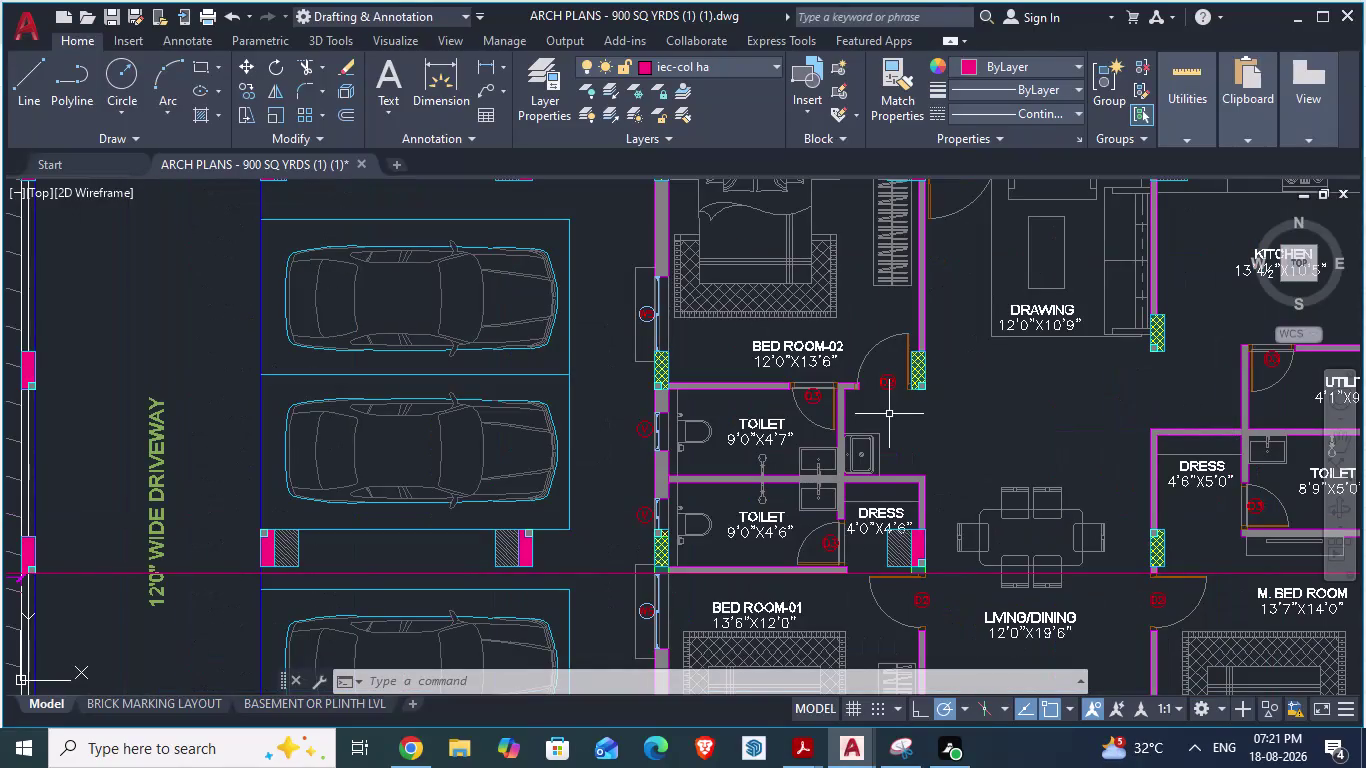
Use an aligned dimension (DA) at the upper toilet's wall corner to confirm 1'-3", then switch to GF_AUTOCAD.
scroll(up, 3)
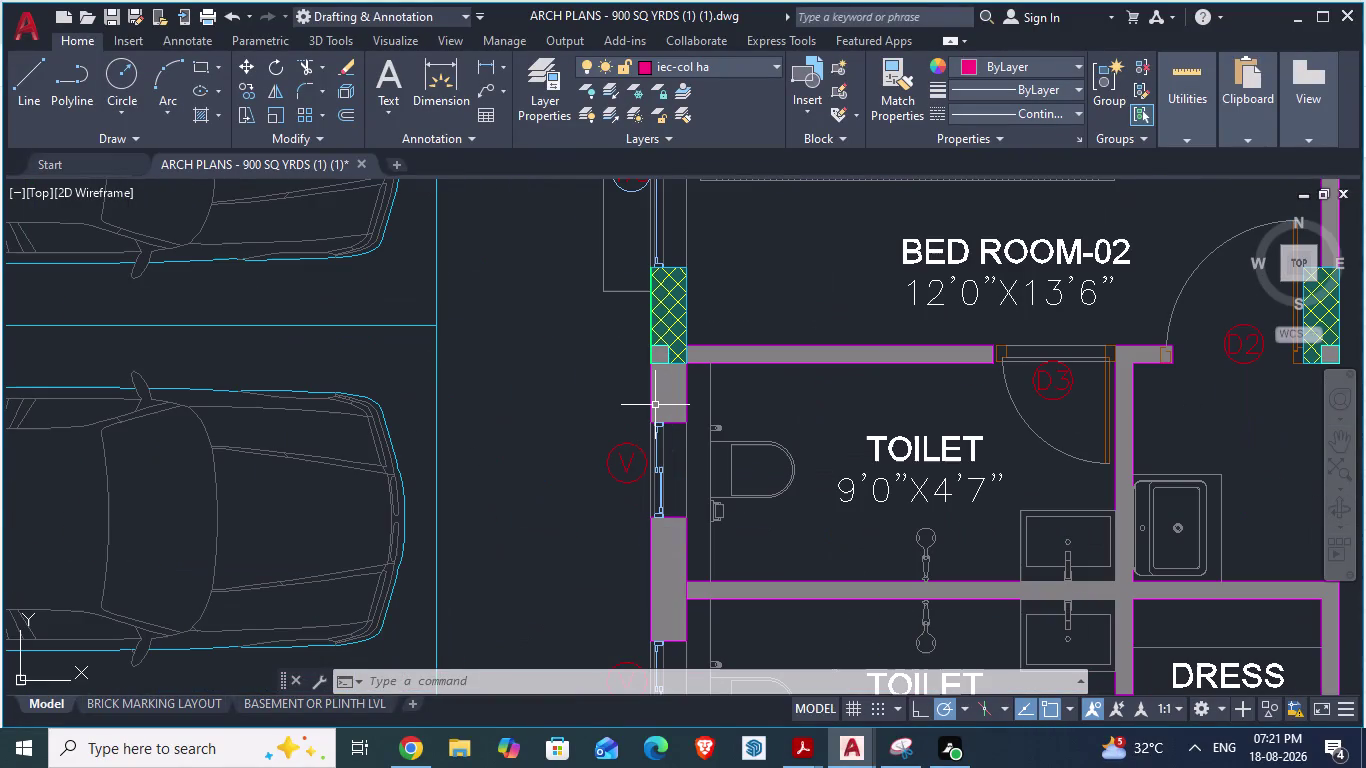
scroll(down, 3)
scroll(down, 3)
scroll(down, 3)
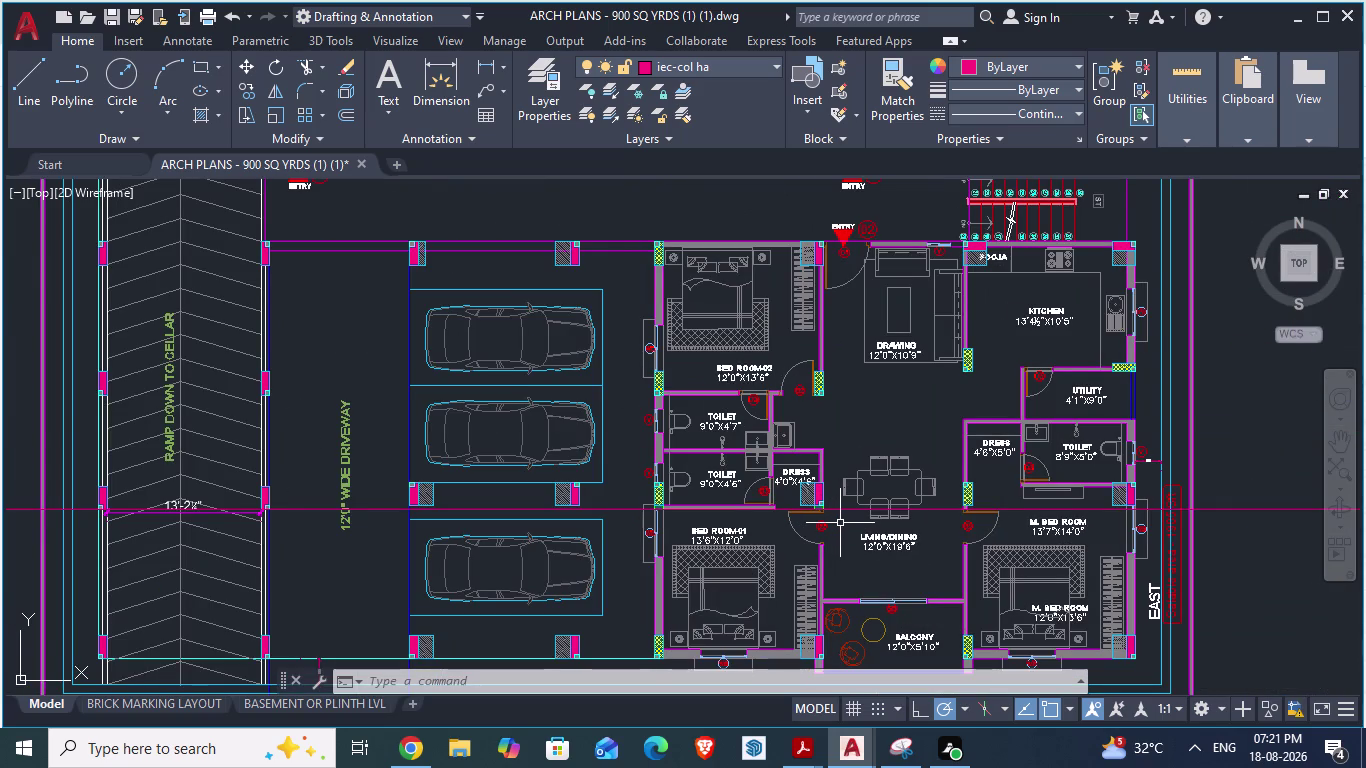
scroll(up, 3)
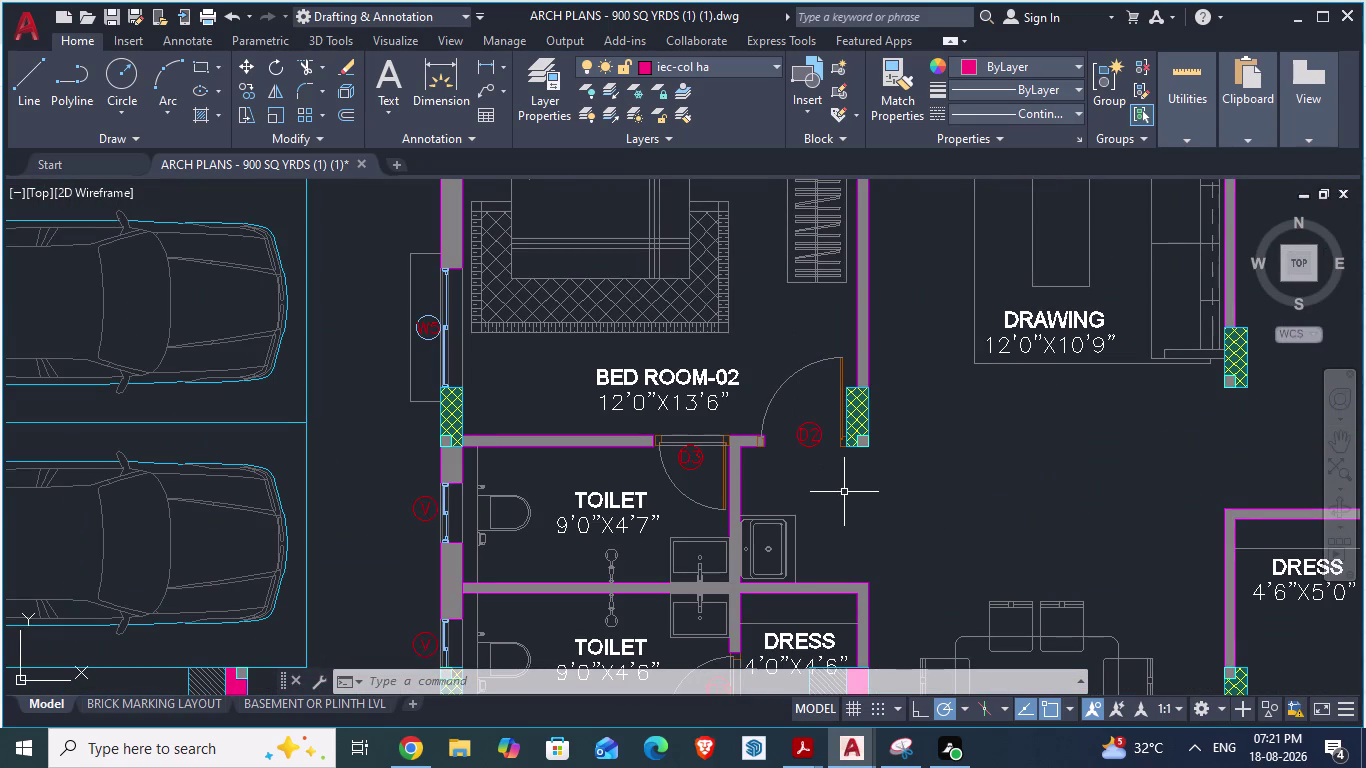
text(DA)
key(Return)
scroll(up, 3)
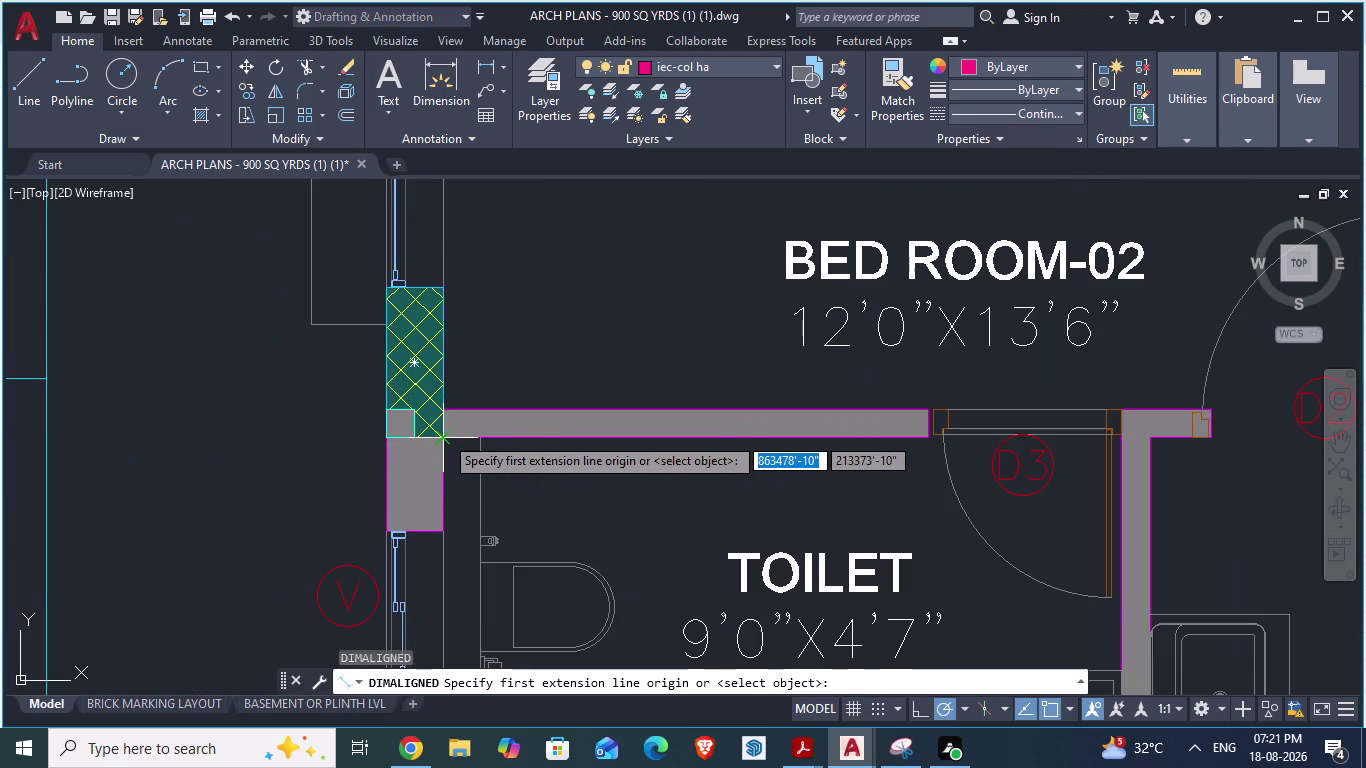
click(445, 435)
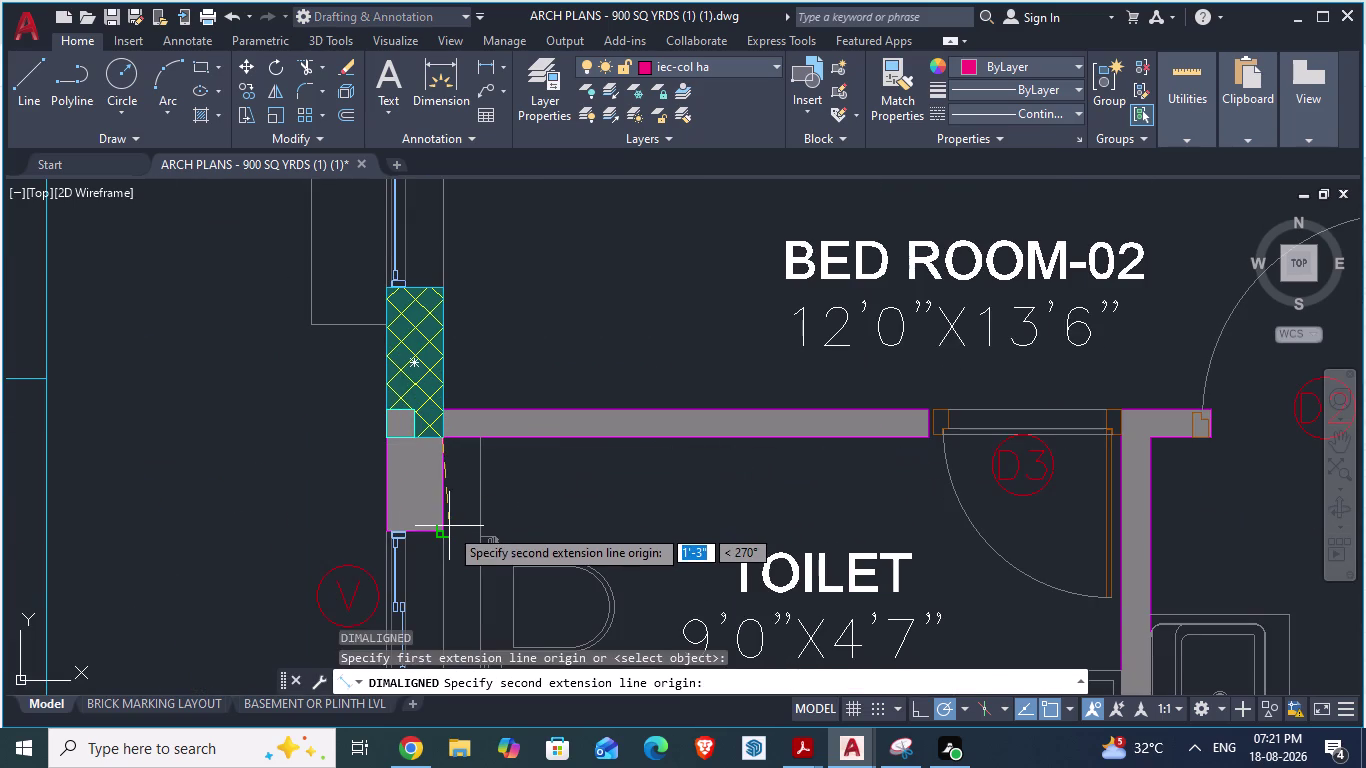
key(alt+Tab)
scroll(down, 3)
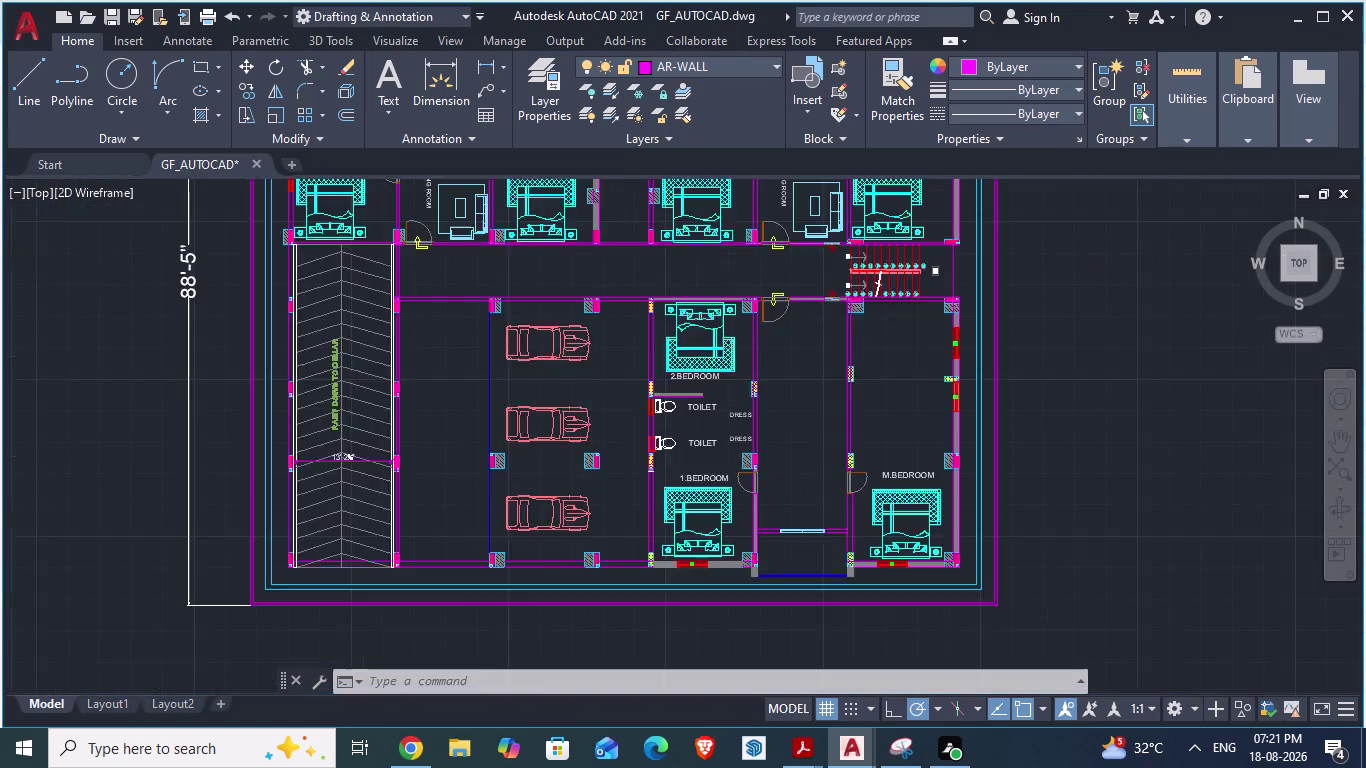
Select the upper toilet fixture together with its red fixture frame.
scroll(up, 3)
scroll(up, 3)
scroll(up, 3)
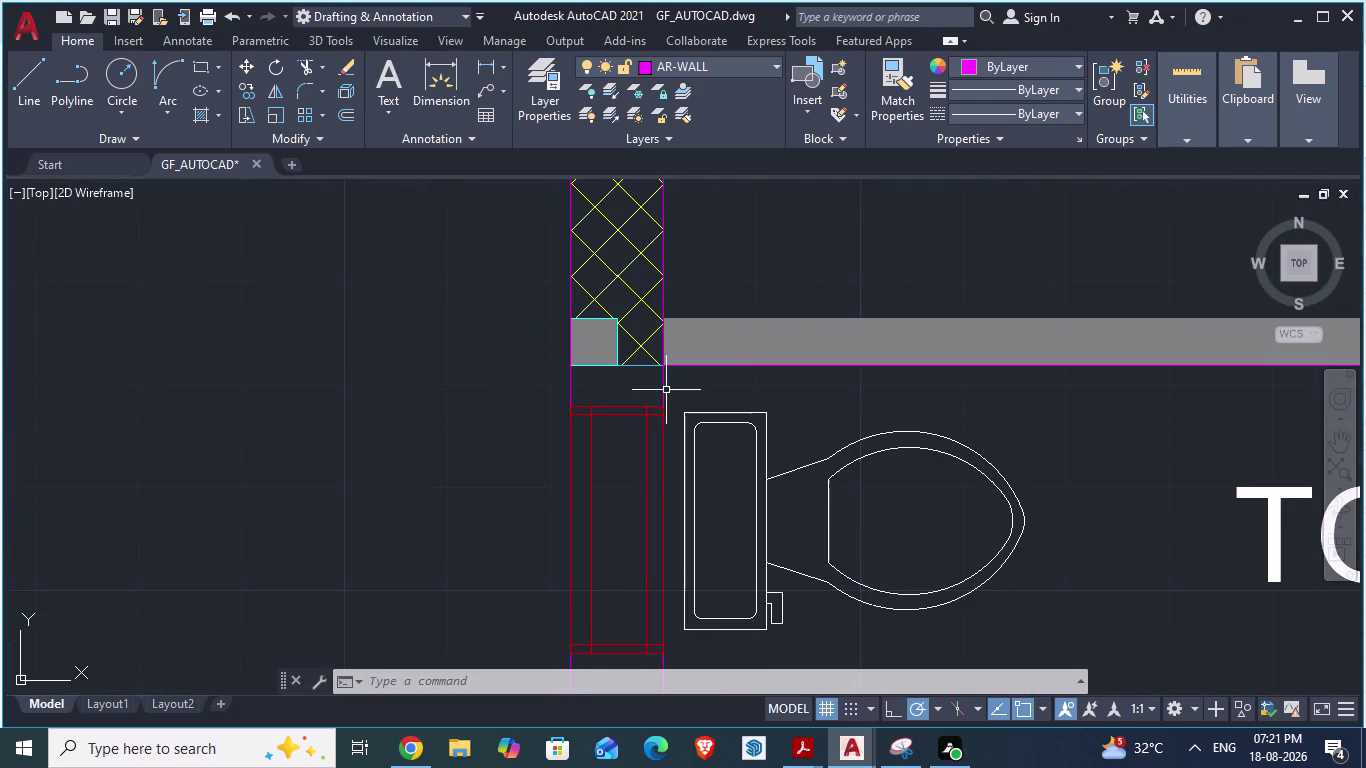
scroll(down, 3)
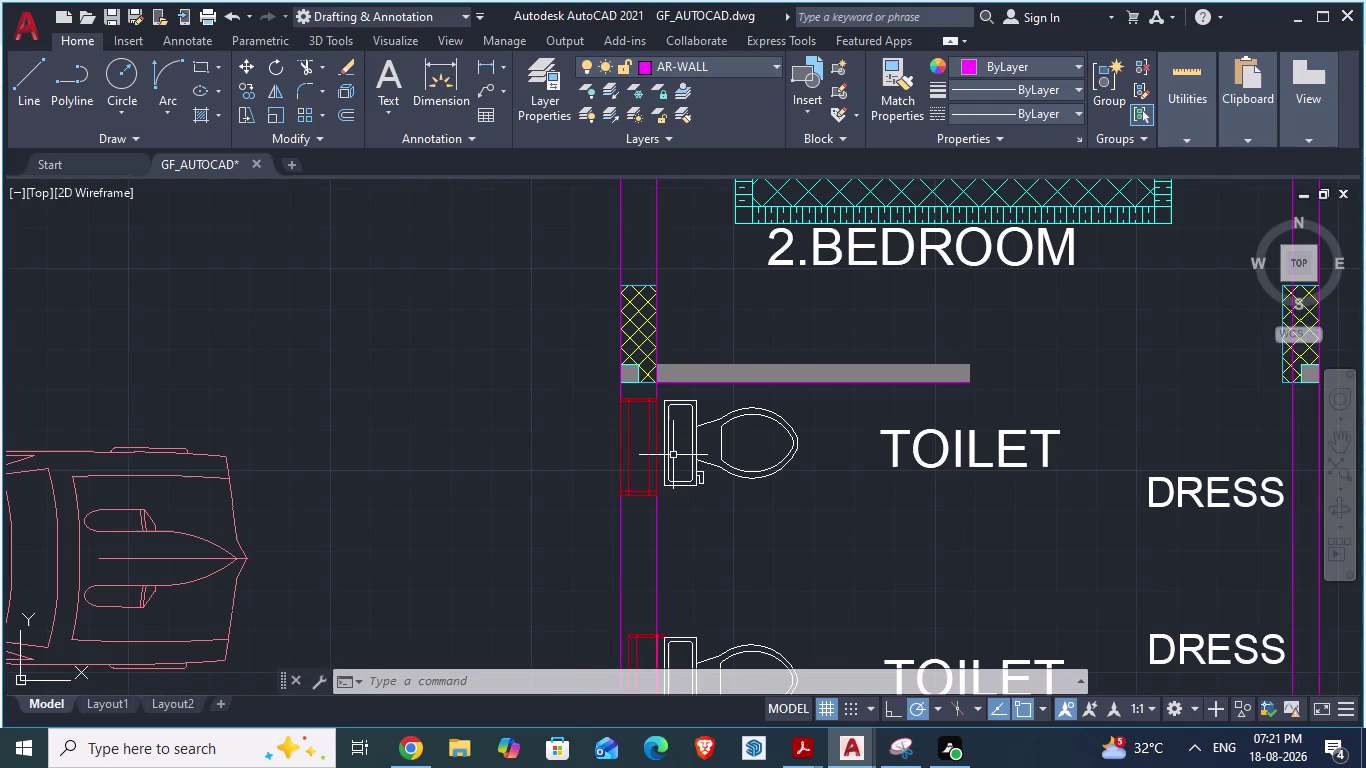
click(672, 456)
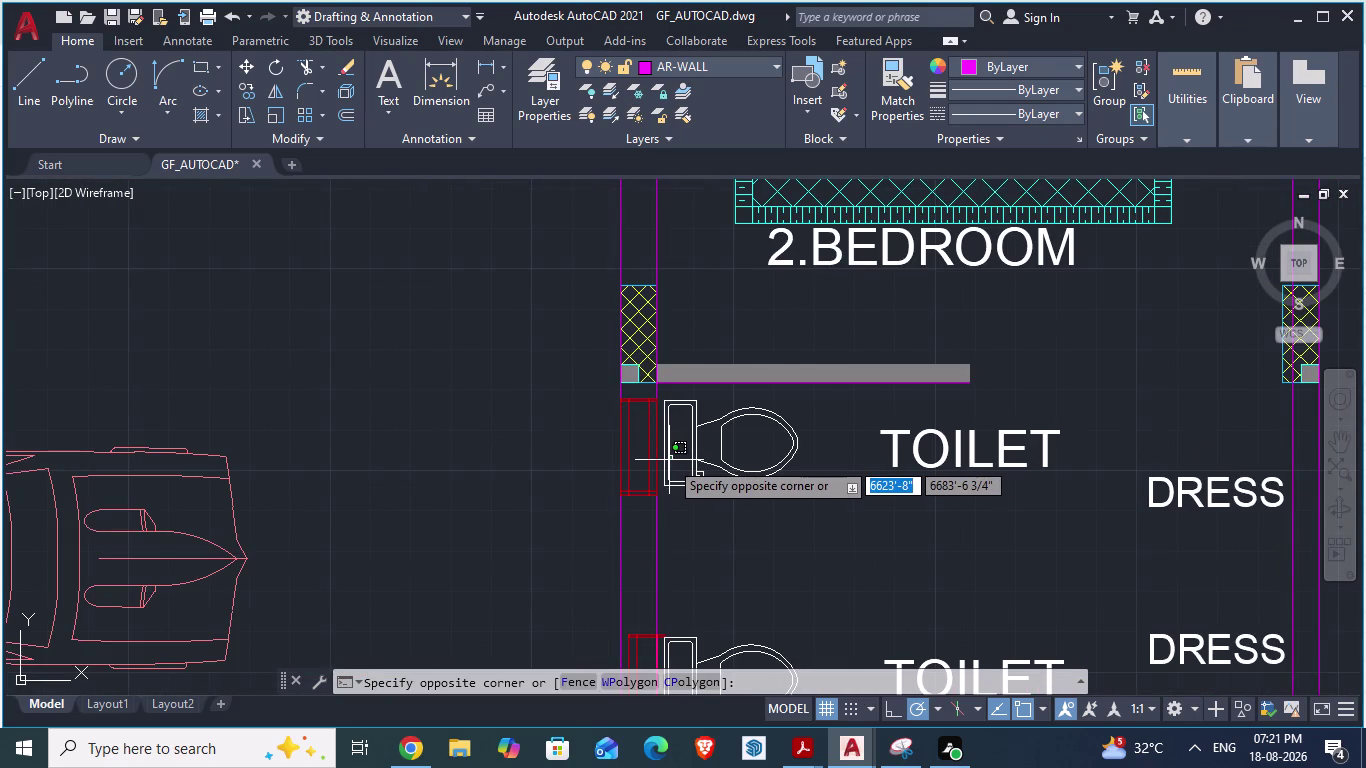
scroll(up, 3)
key(Escape)
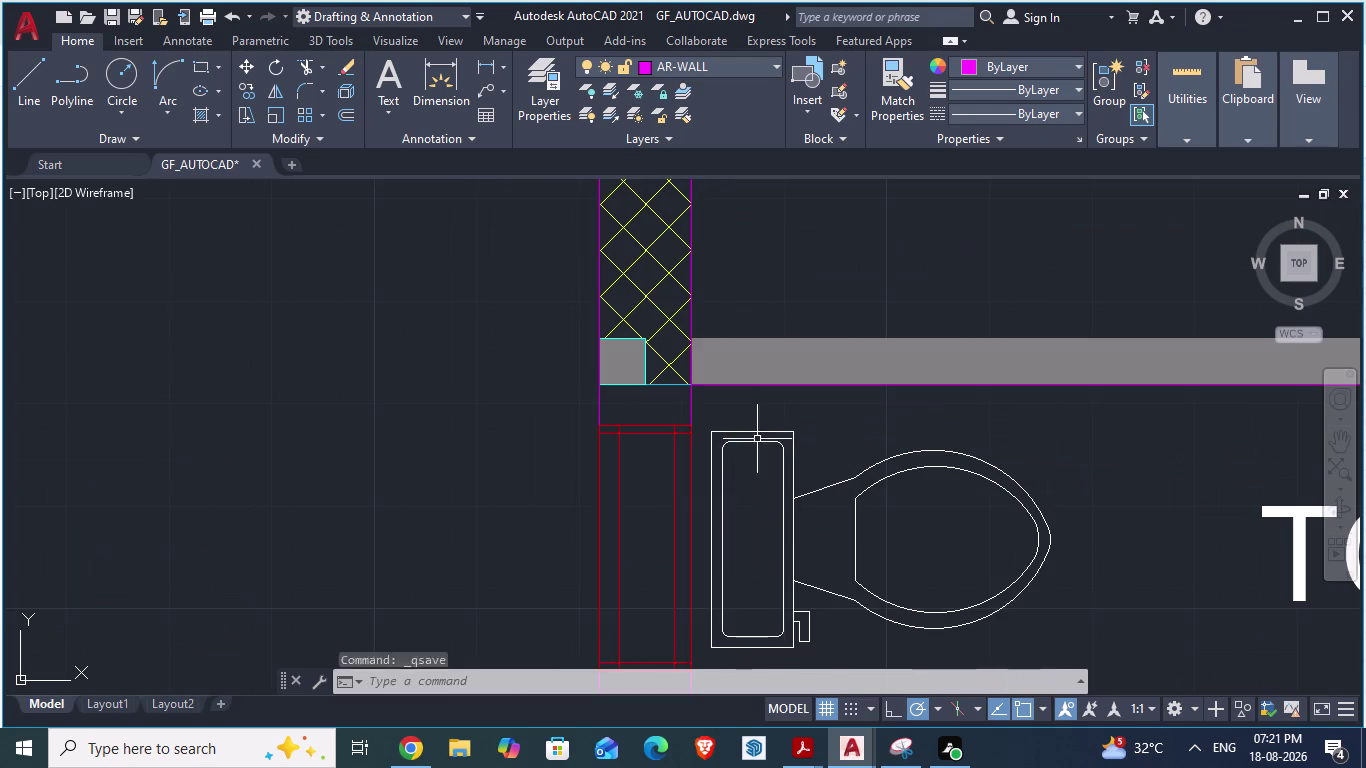
click(738, 442)
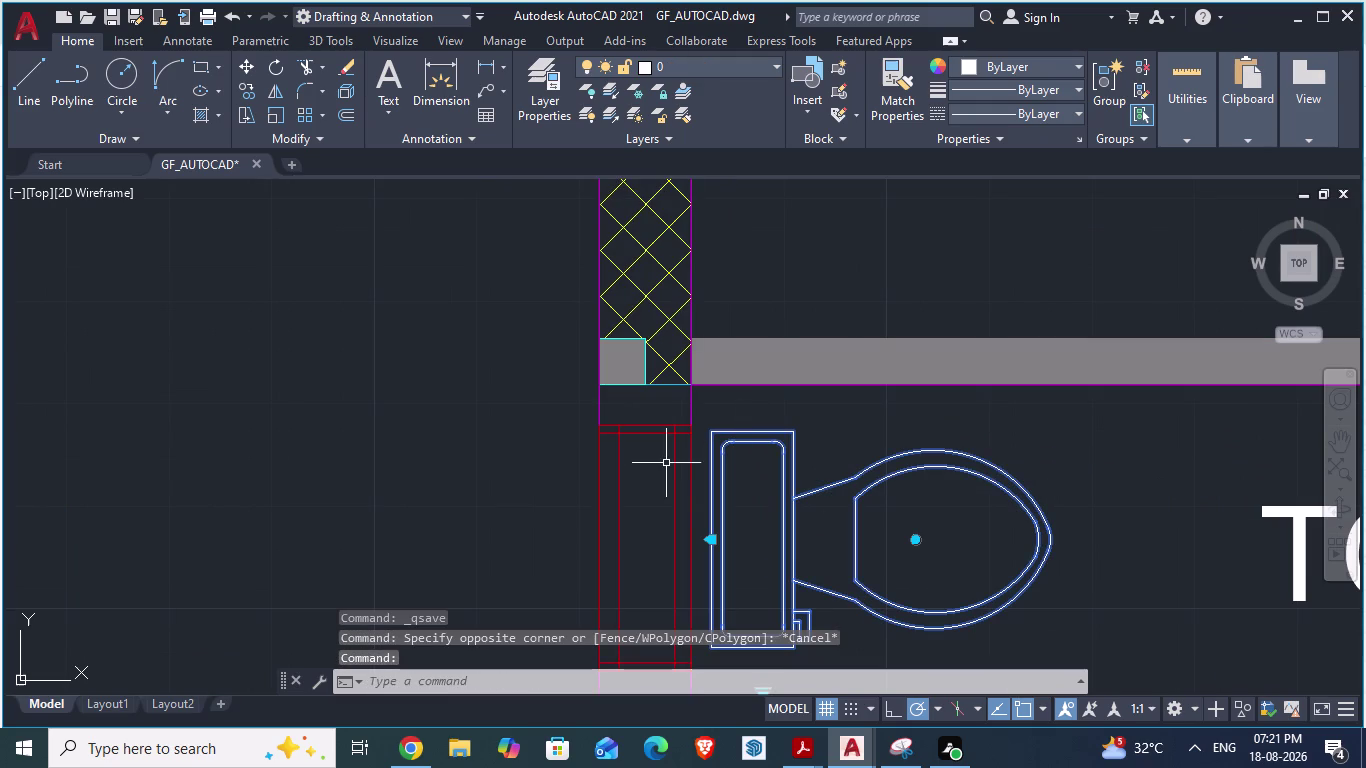
click(675, 451)
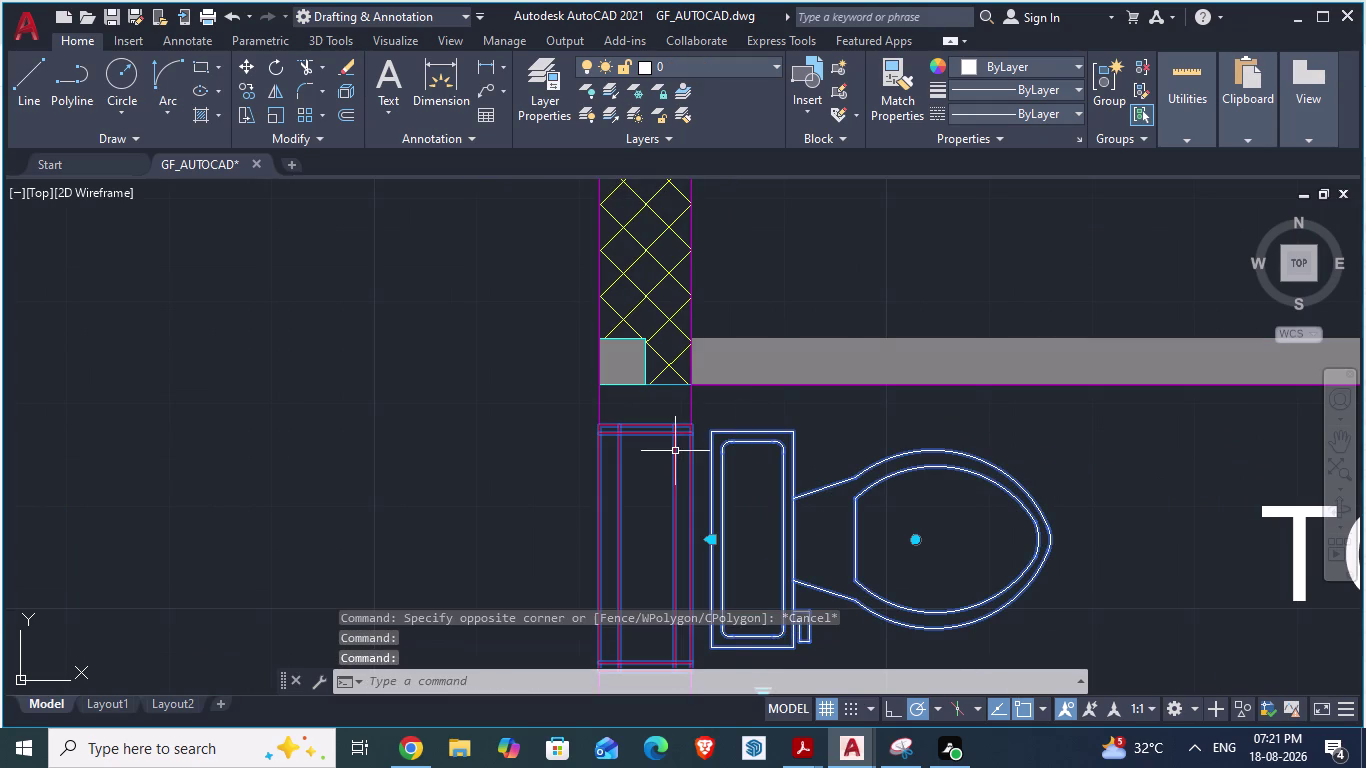
scroll(down, 3)
Move the toilet and frame 1'3" downward from the wall corner base point.
key(m)
key(Return)
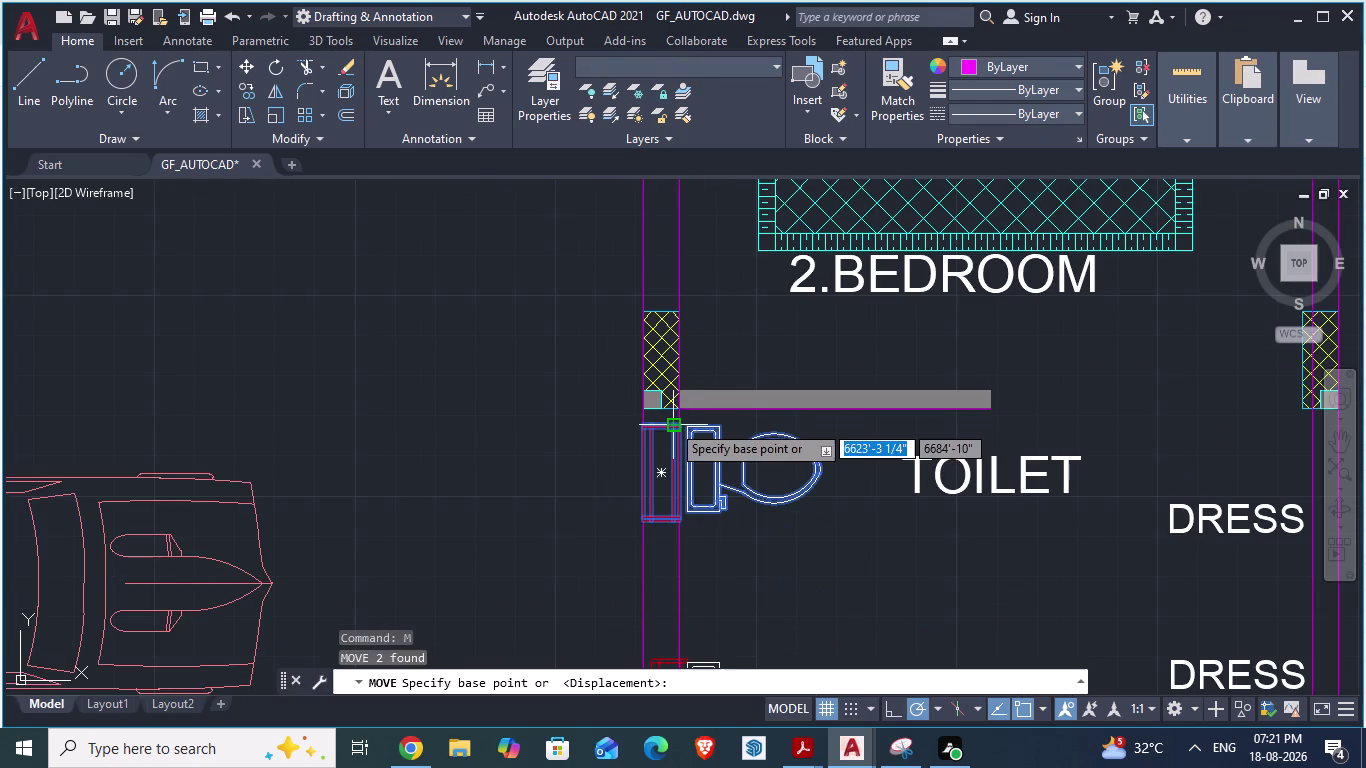
scroll(up, 3)
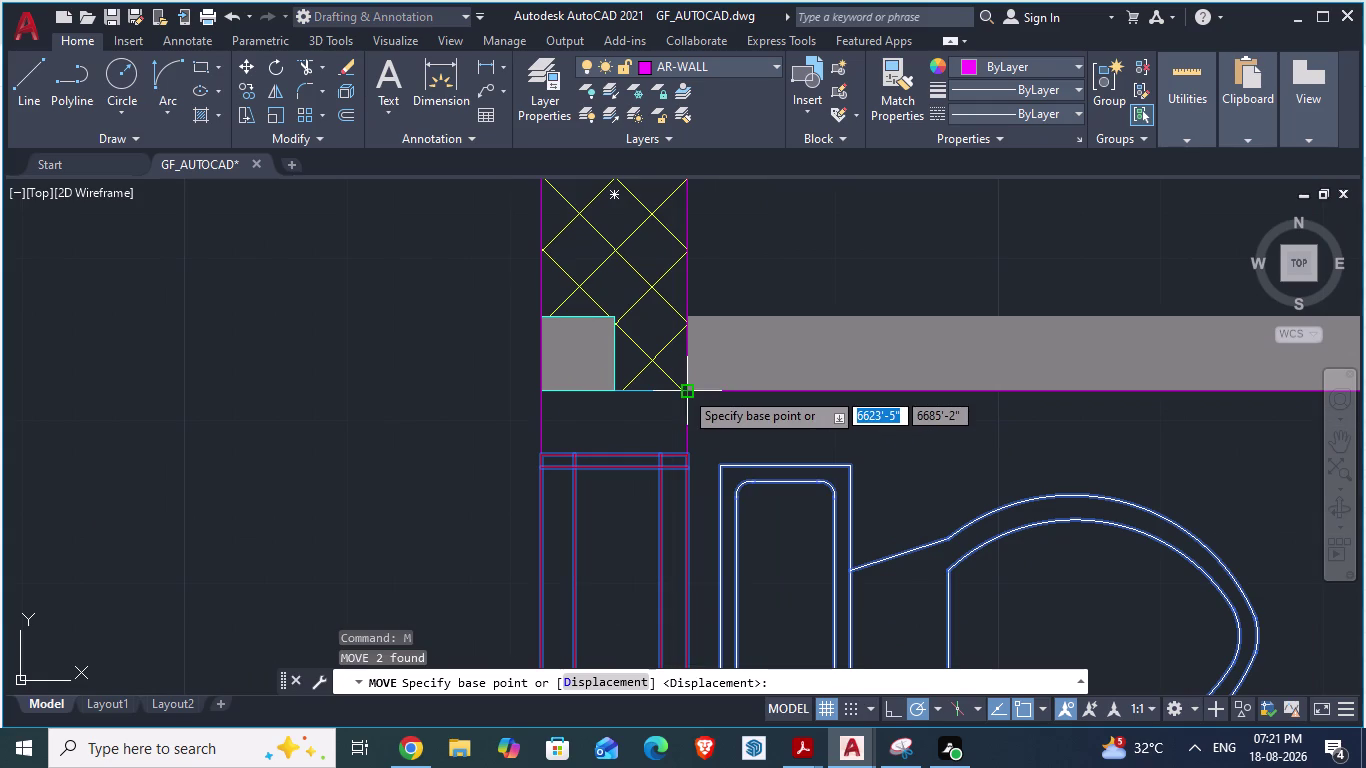
click(683, 390)
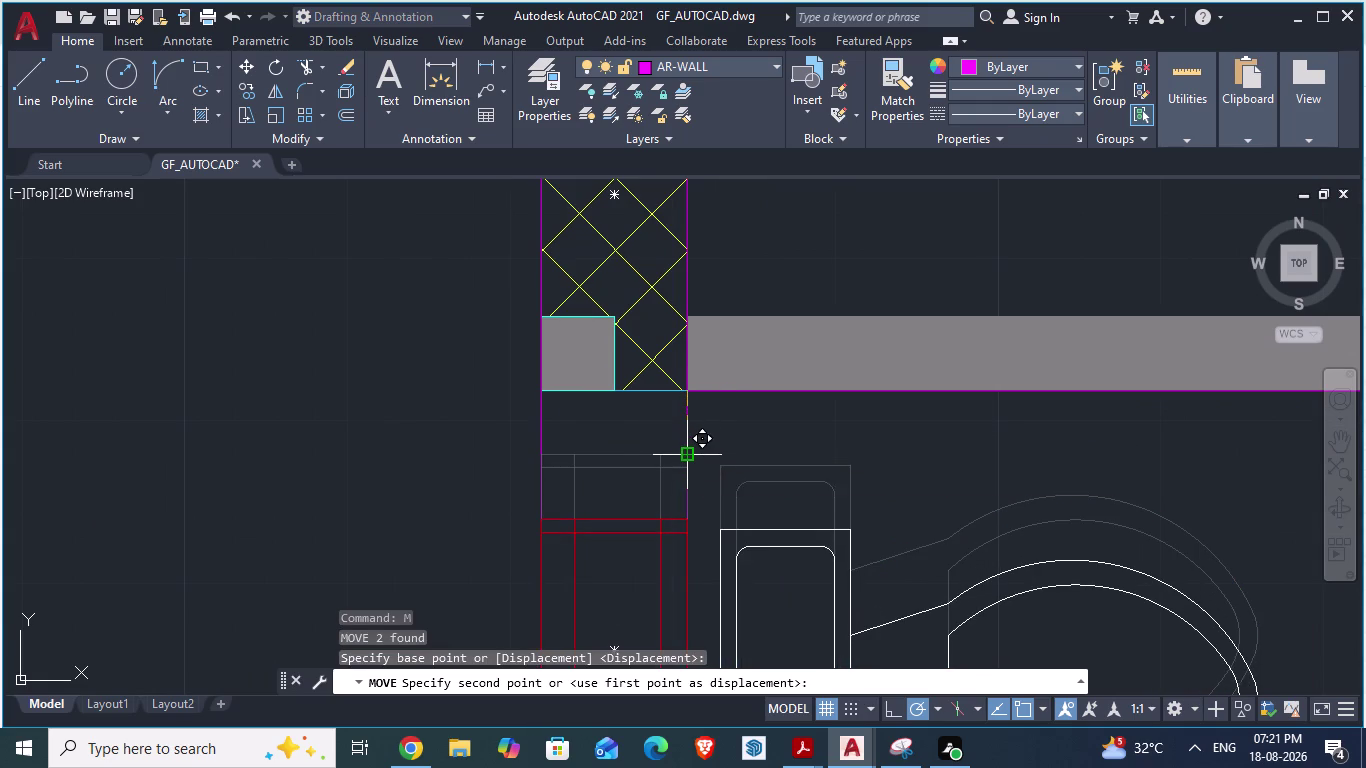
text(1')
key(3)
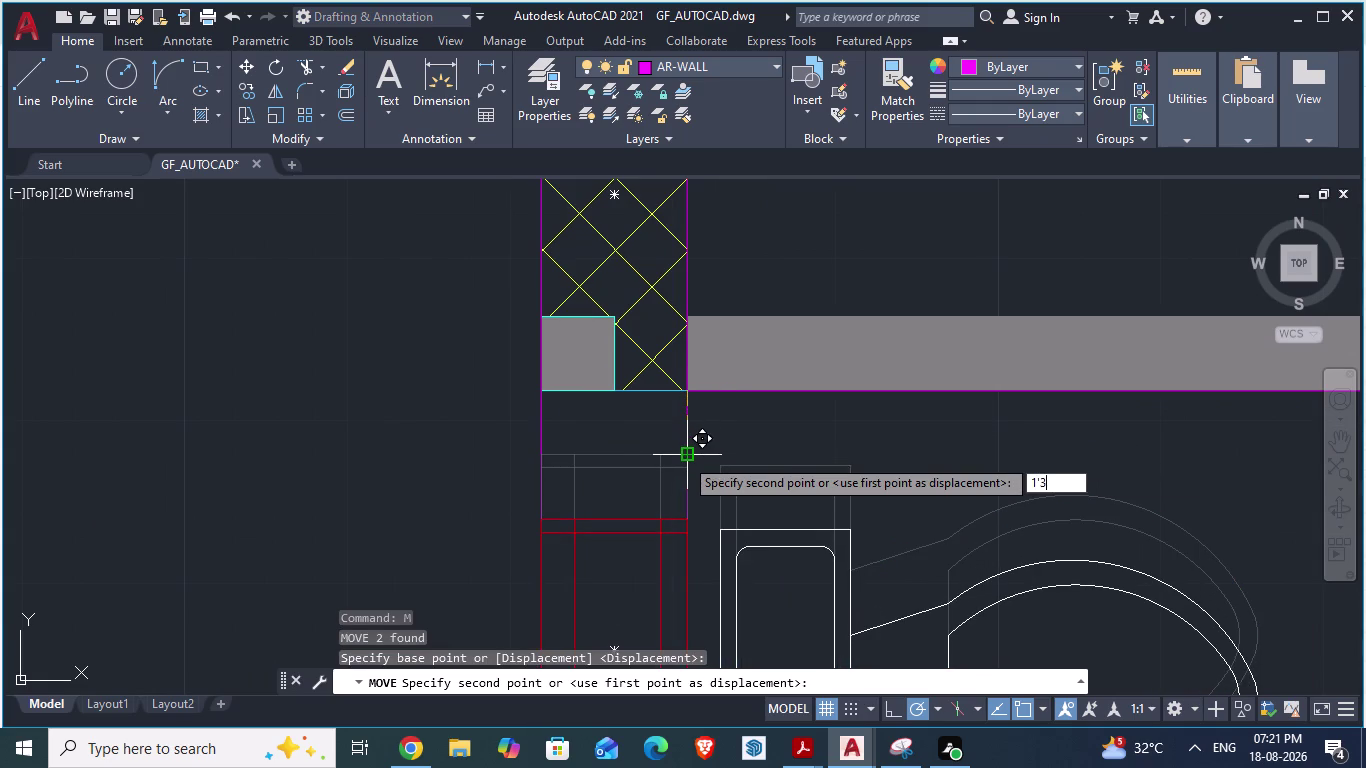
key(shift+quotedbl)
key(Return)
scroll(down, 3)
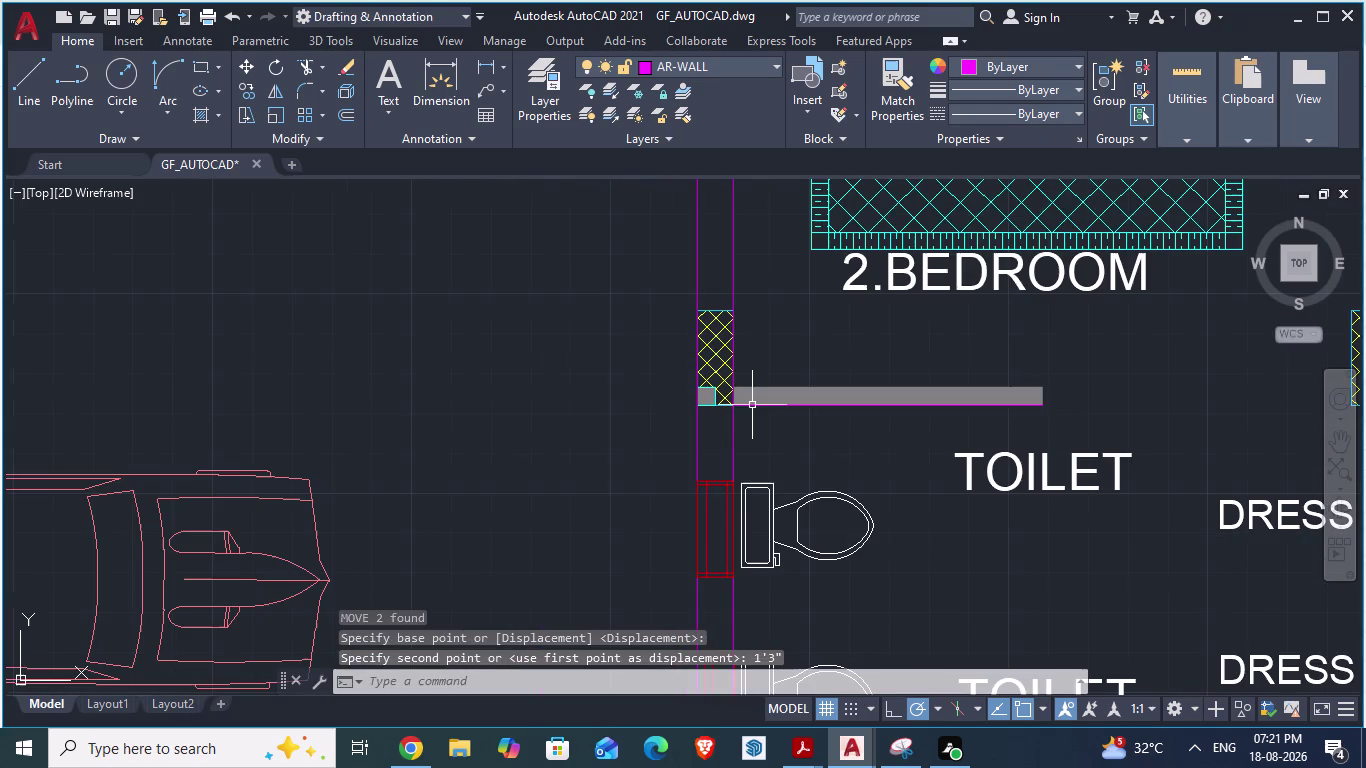
key(Escape)
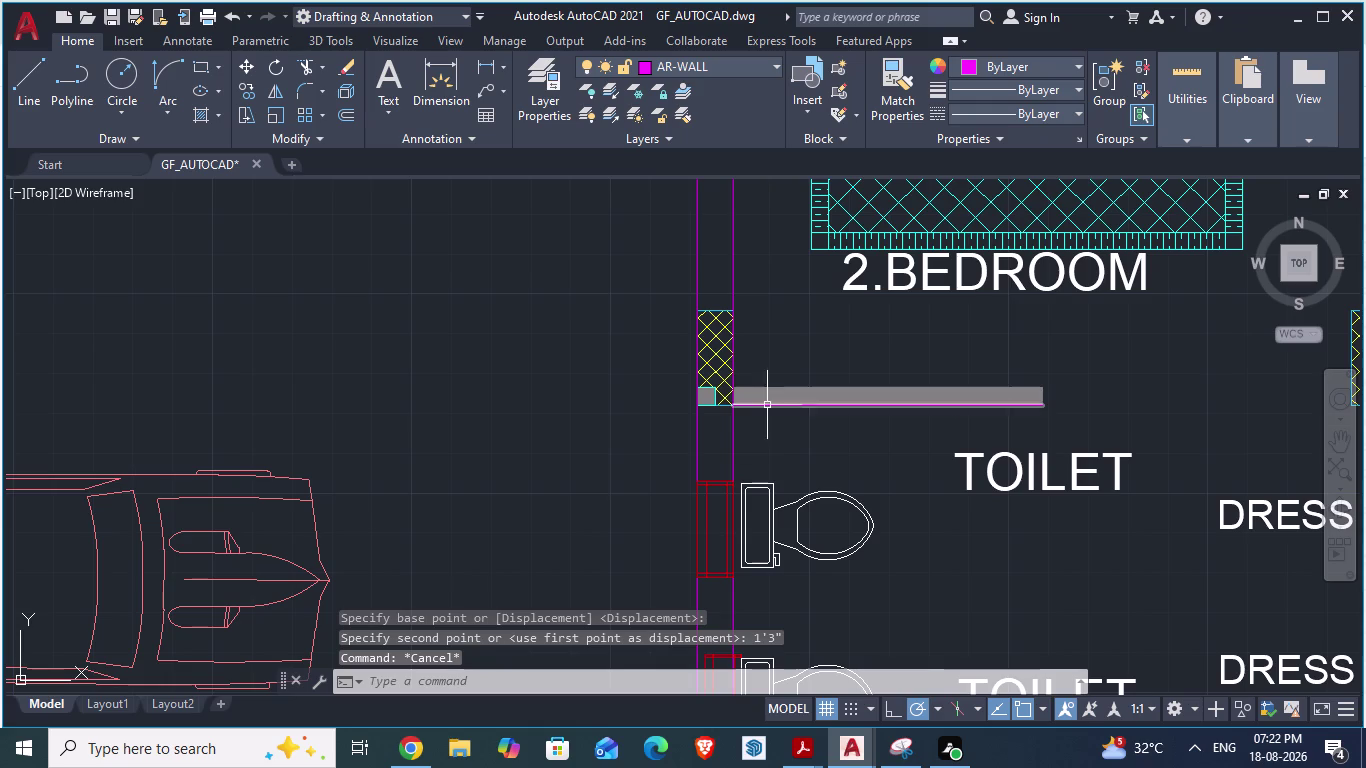
Return to the ARCH PLANS drawing.
scroll(down, 3)
scroll(up, 3)
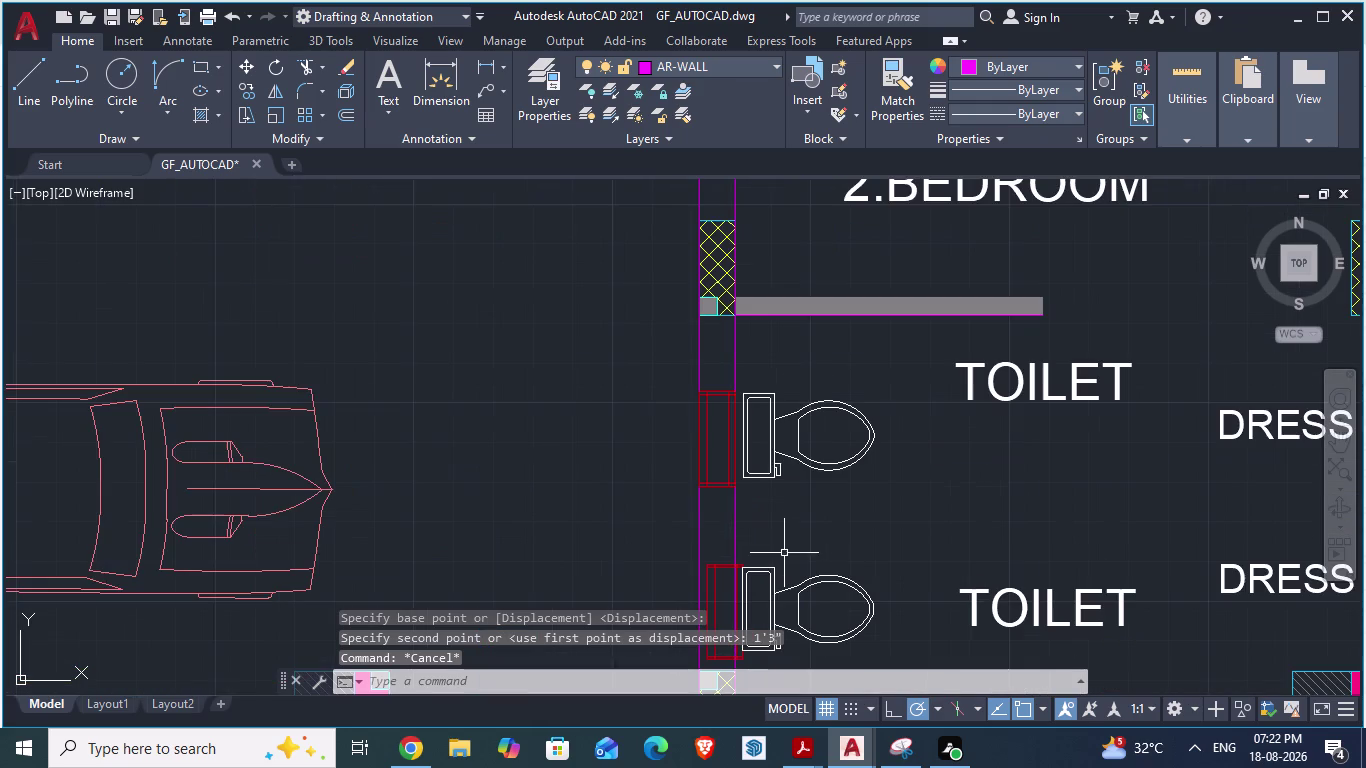
key(alt+Tab)
key(Escape)
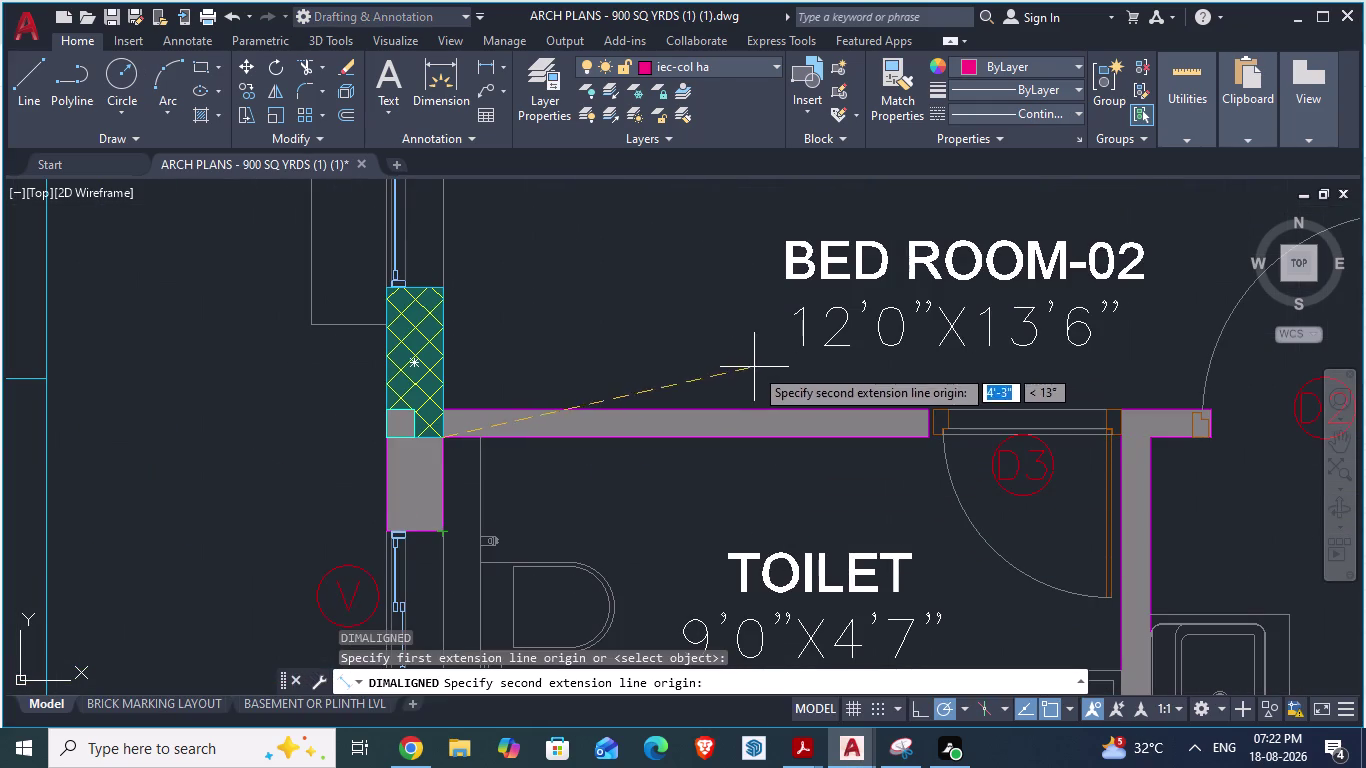
scroll(down, 3)
scroll(up, 3)
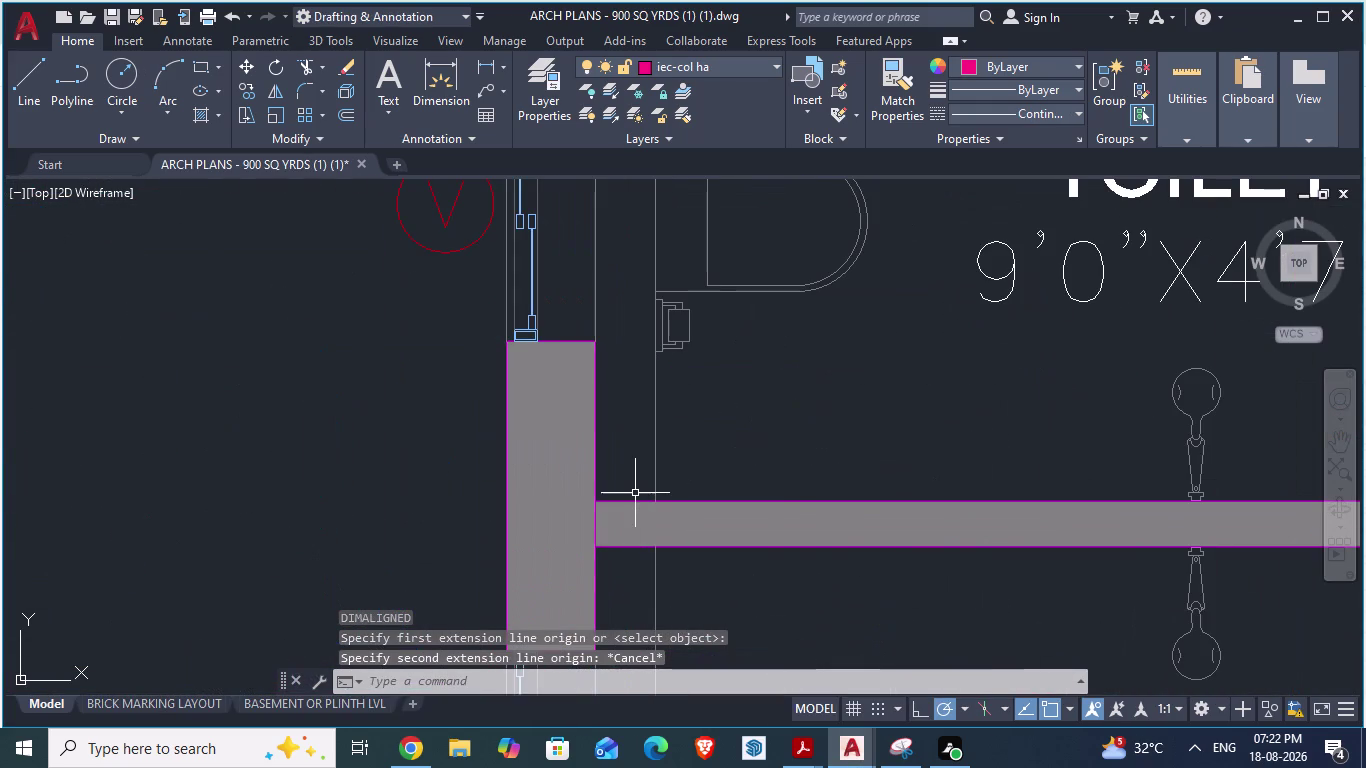
text(DA)
key(Return)
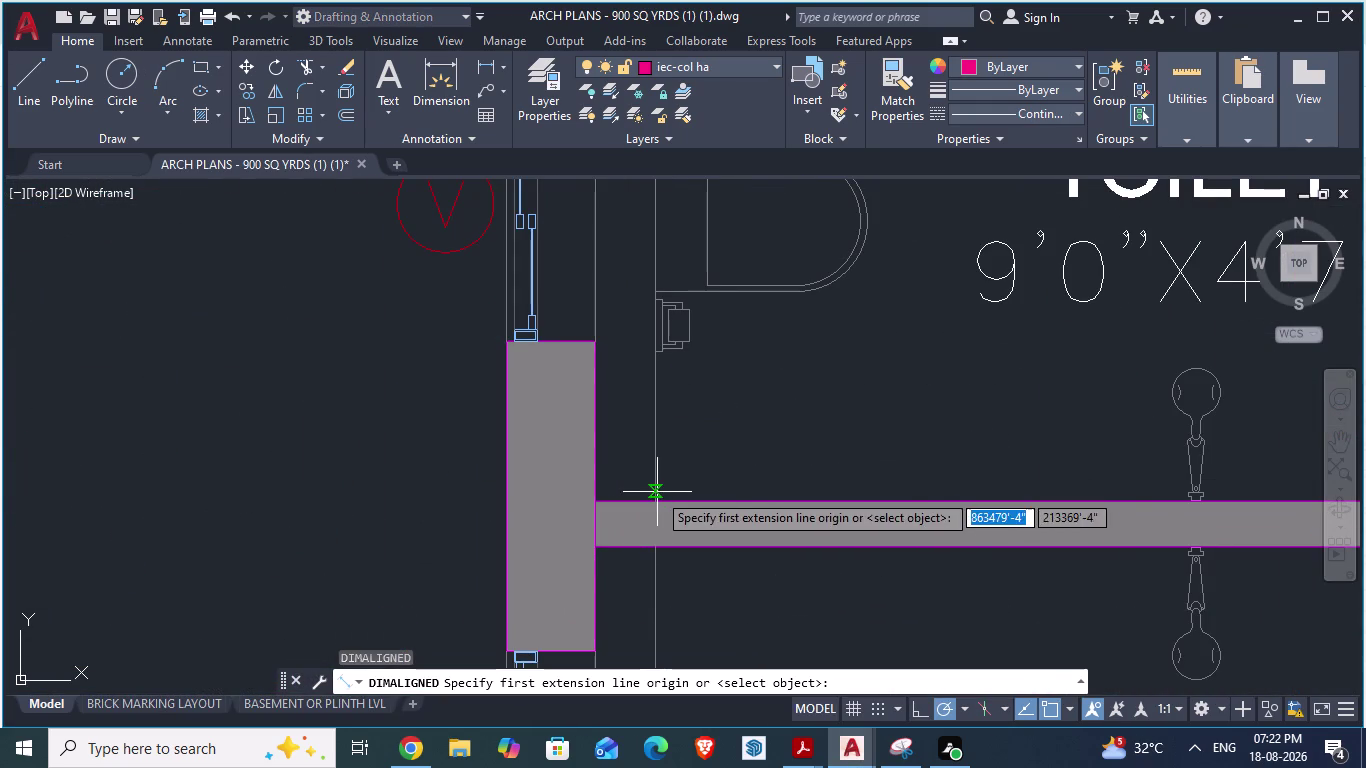
click(596, 496)
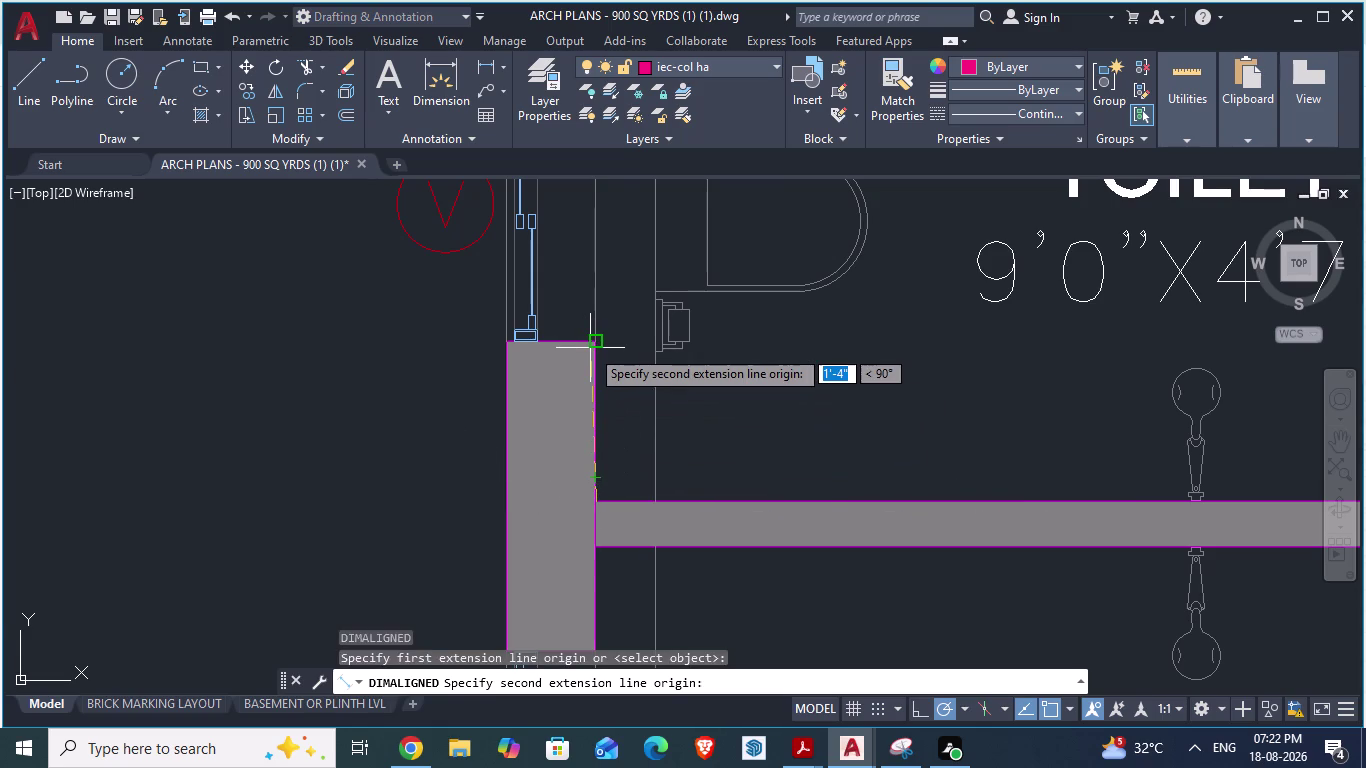
key(Escape)
scroll(down, 3)
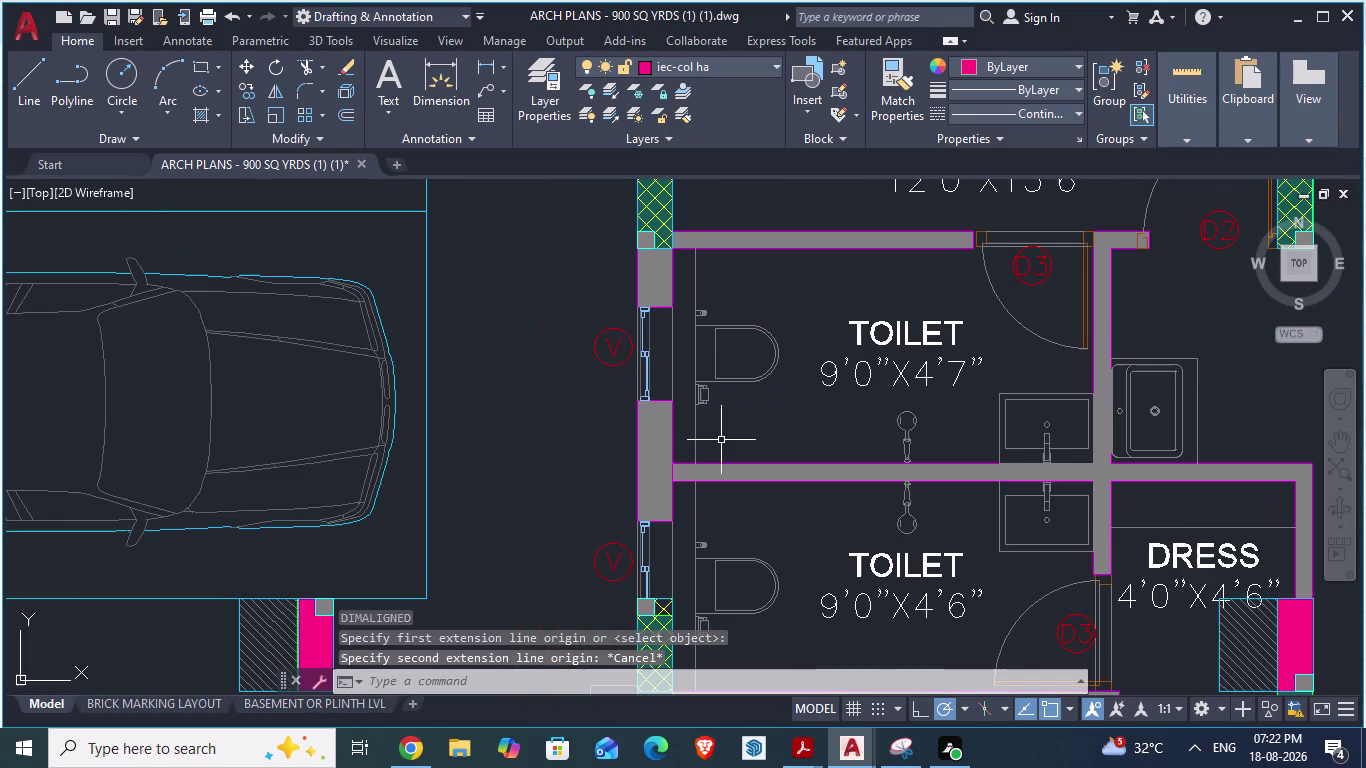
scroll(up, 3)
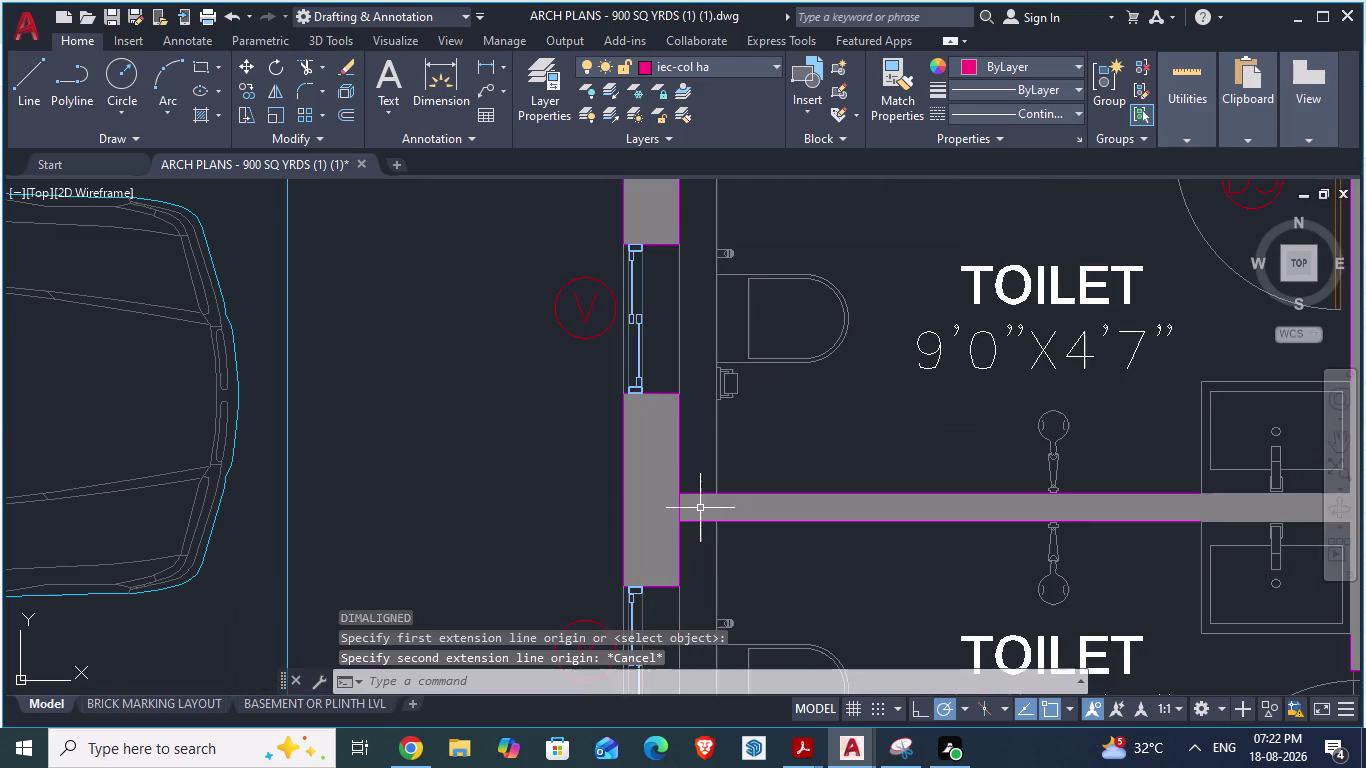
key(space)
scroll(up, 3)
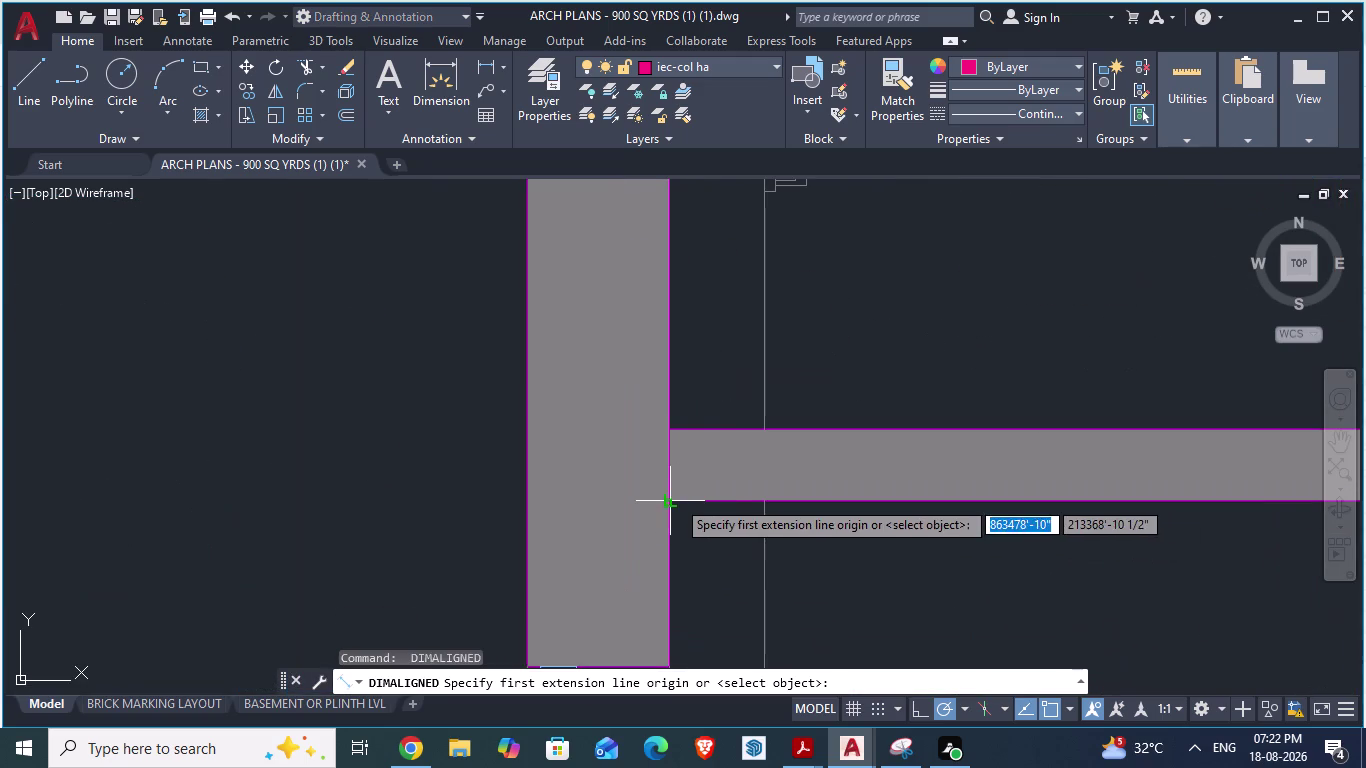
click(676, 499)
scroll(down, 3)
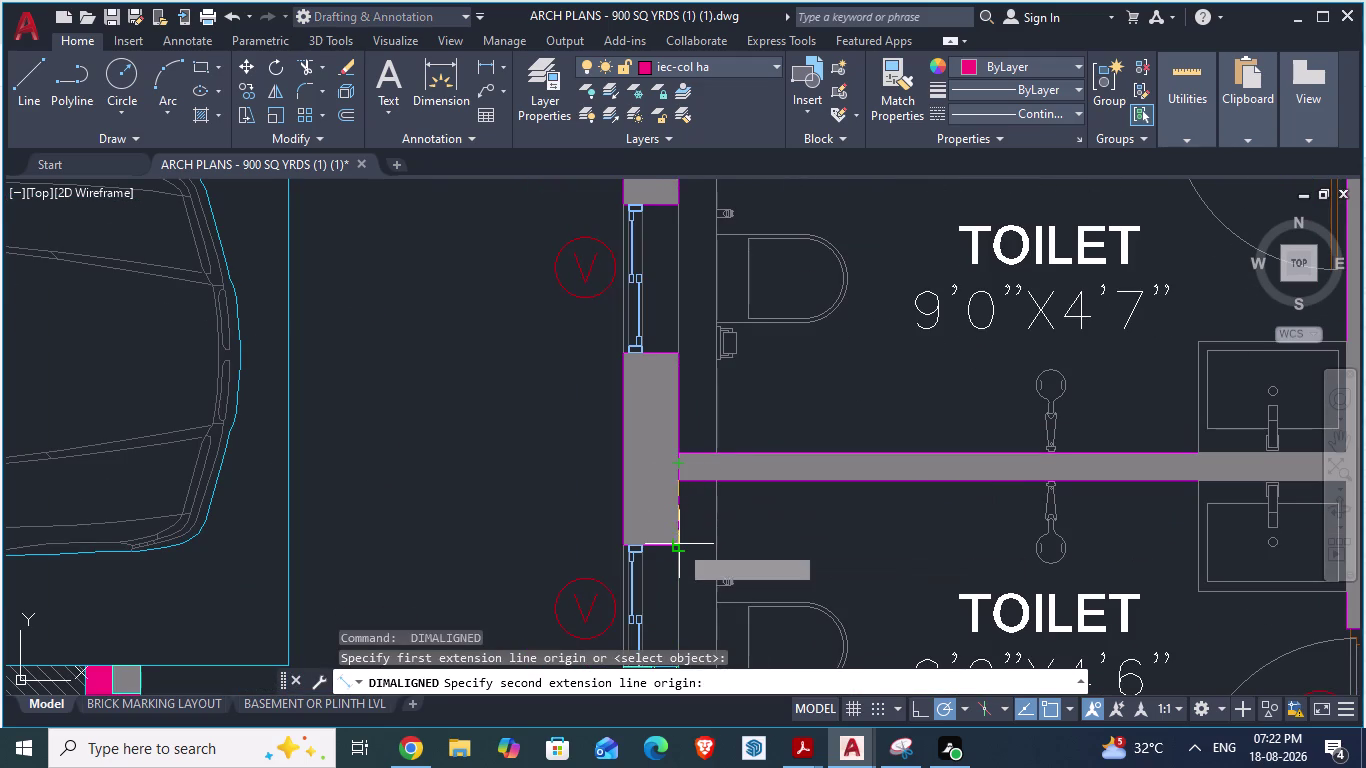
key(Escape)
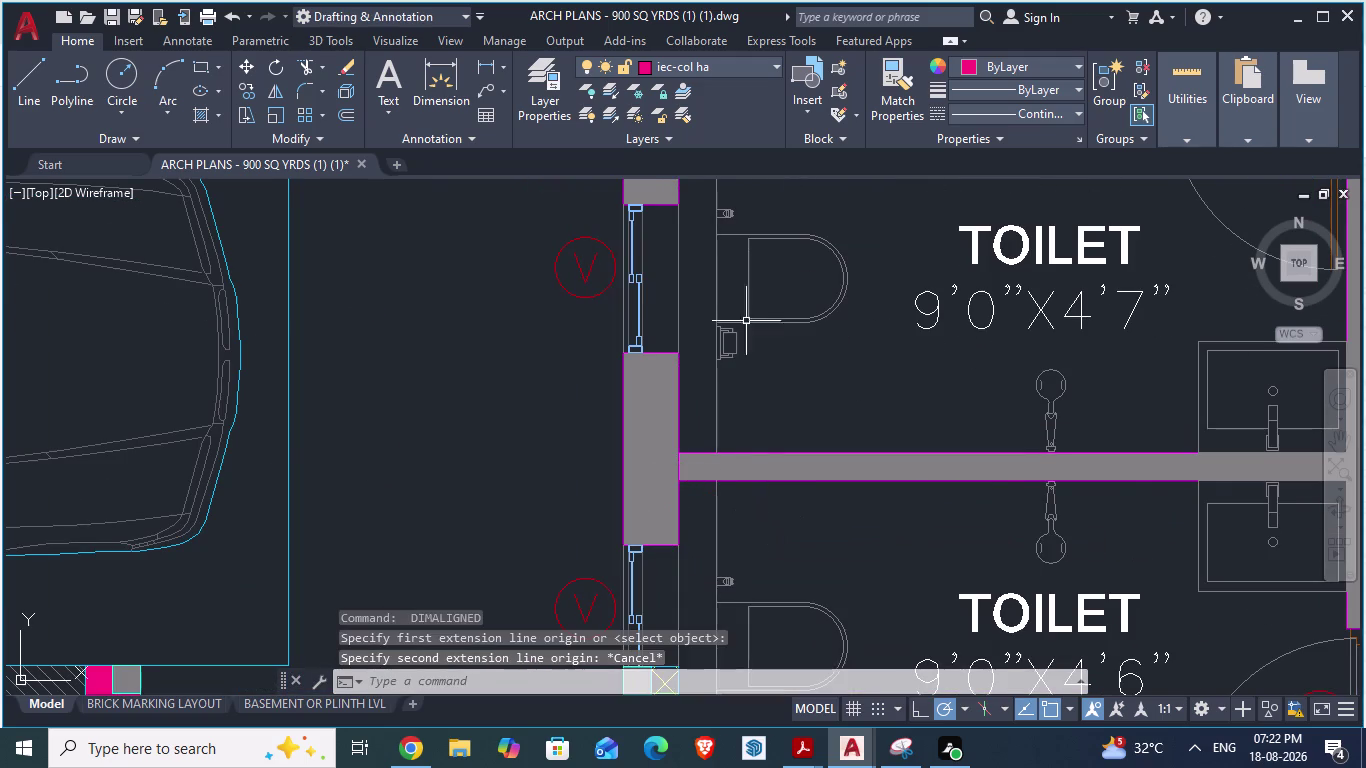
scroll(down, 3)
scroll(up, 3)
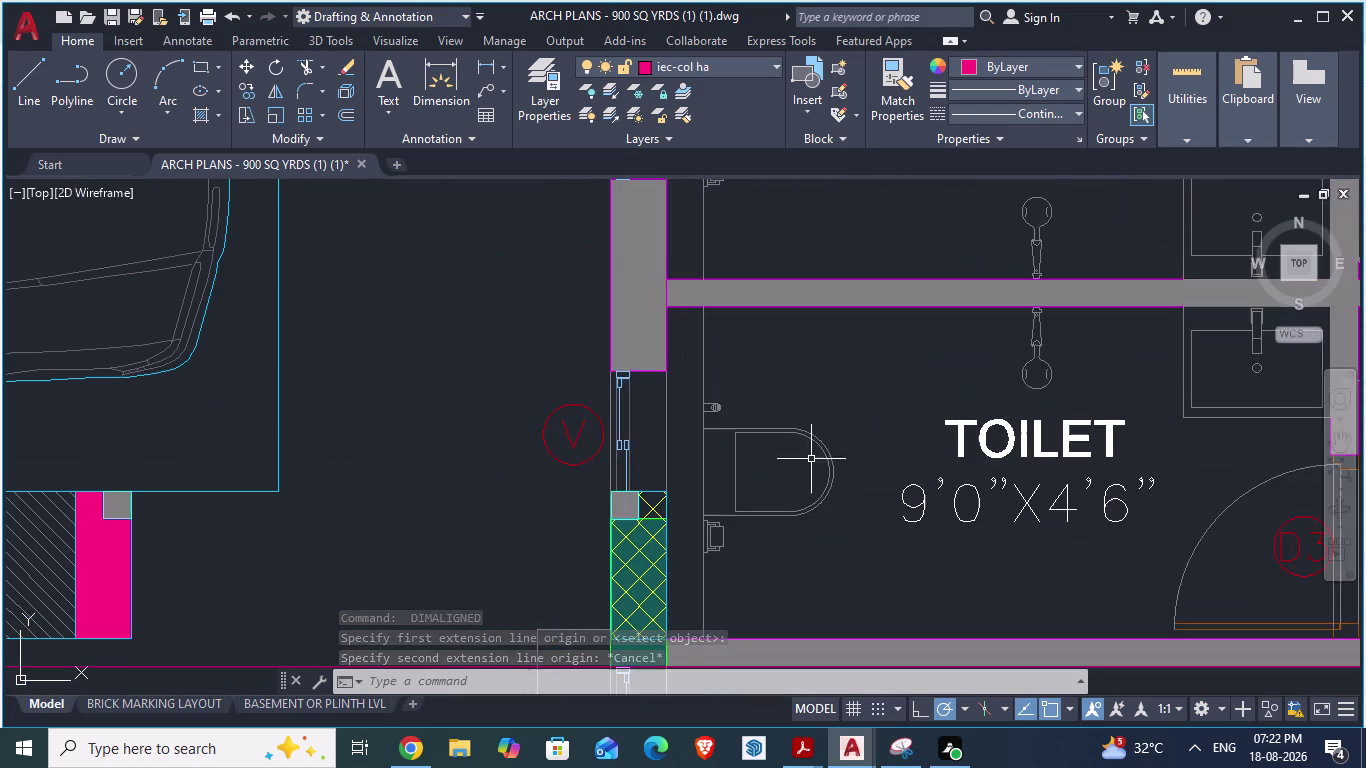
scroll(down, 3)
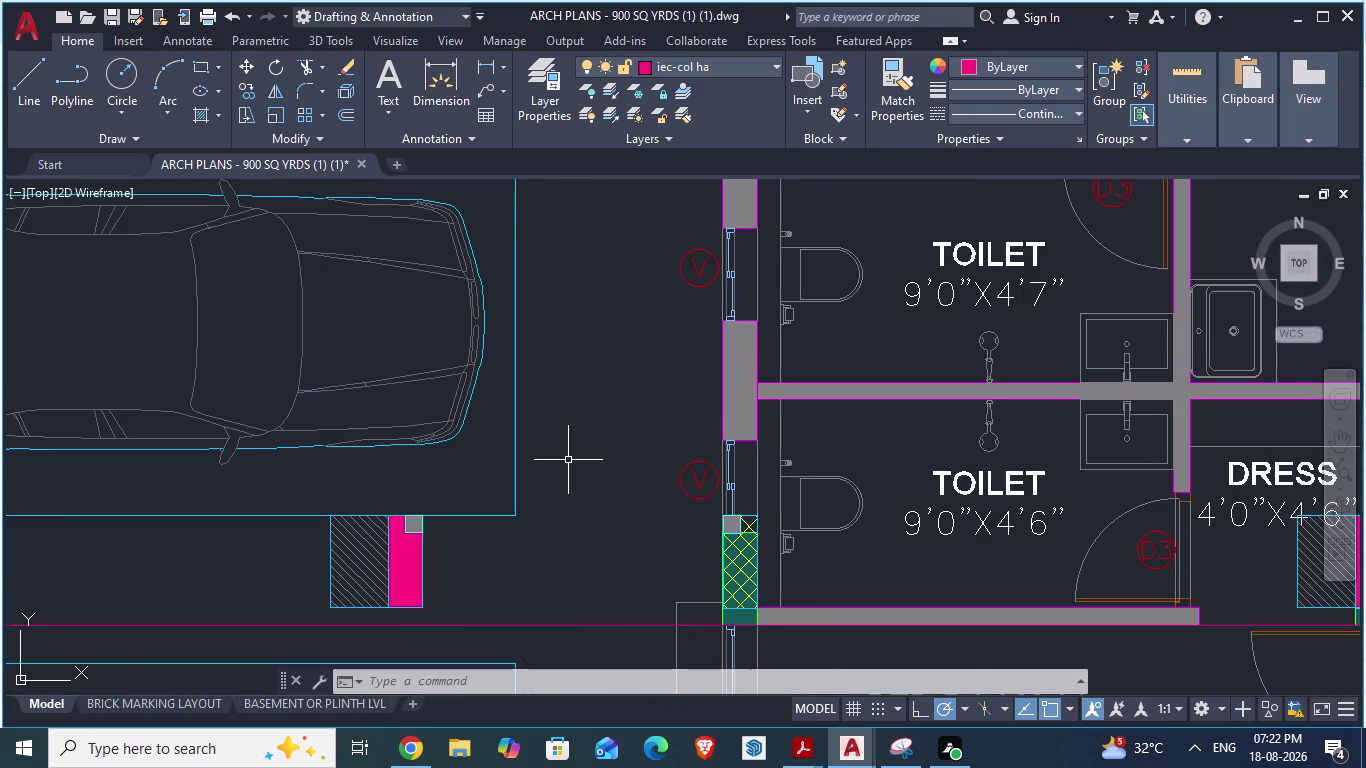
scroll(down, 3)
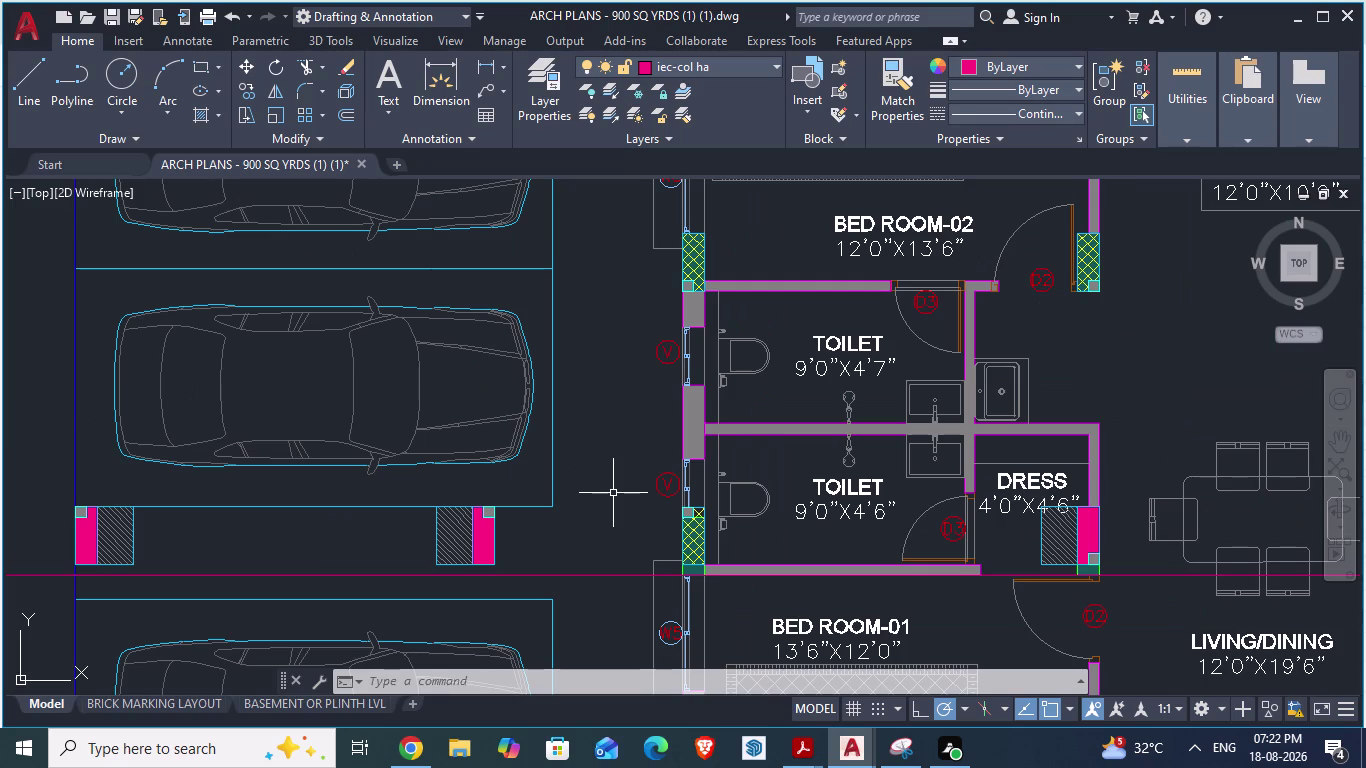